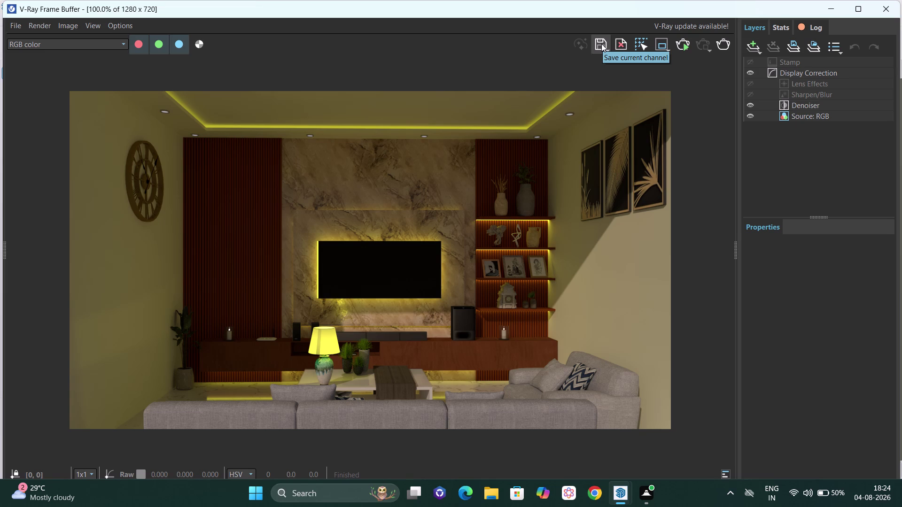
Save the current render channel with JPEG (*.jpg *.jpeg) as the file type and begin naming it.
click(601, 43)
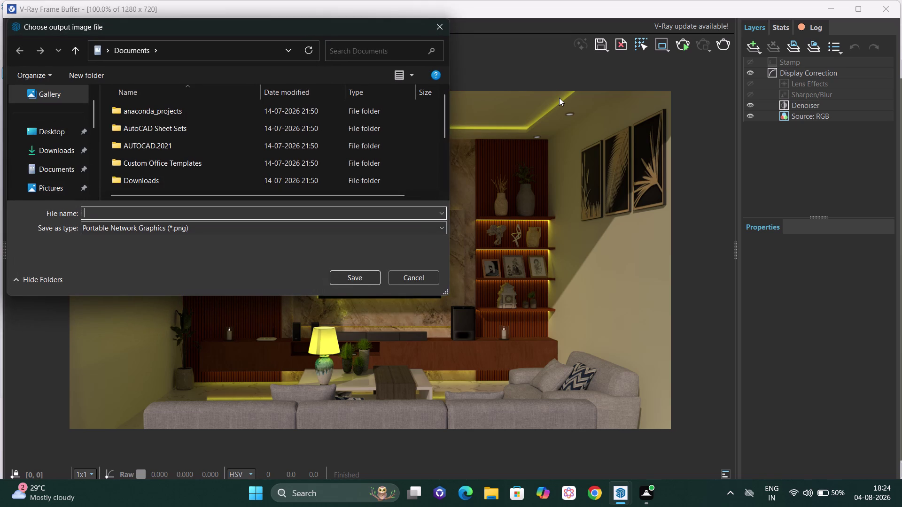
click(436, 226)
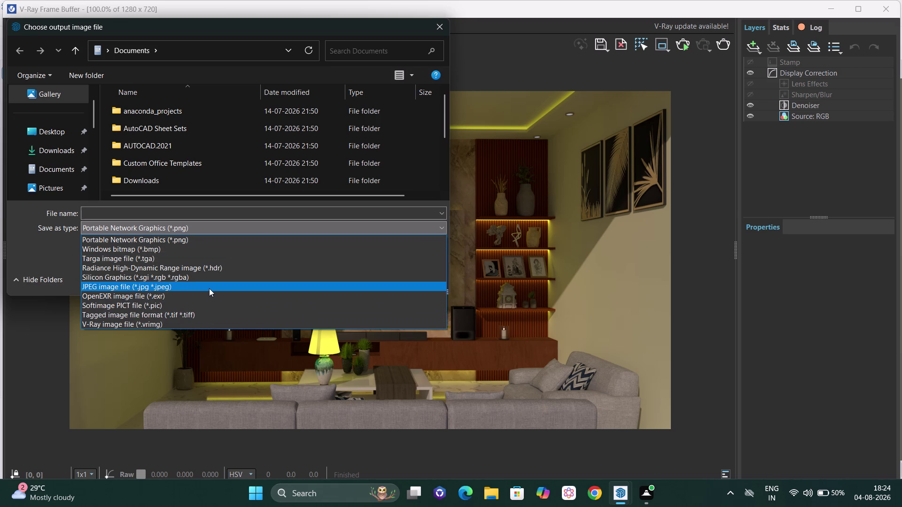
click(209, 288)
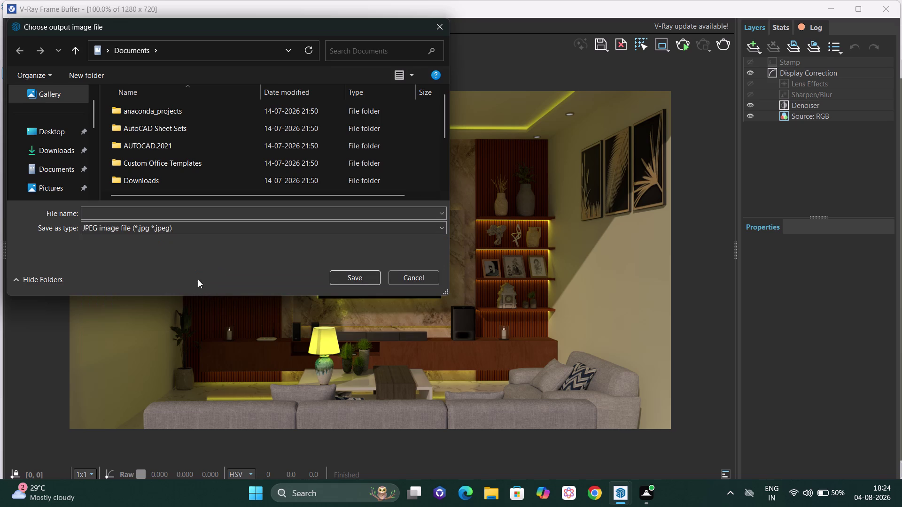
click(135, 215)
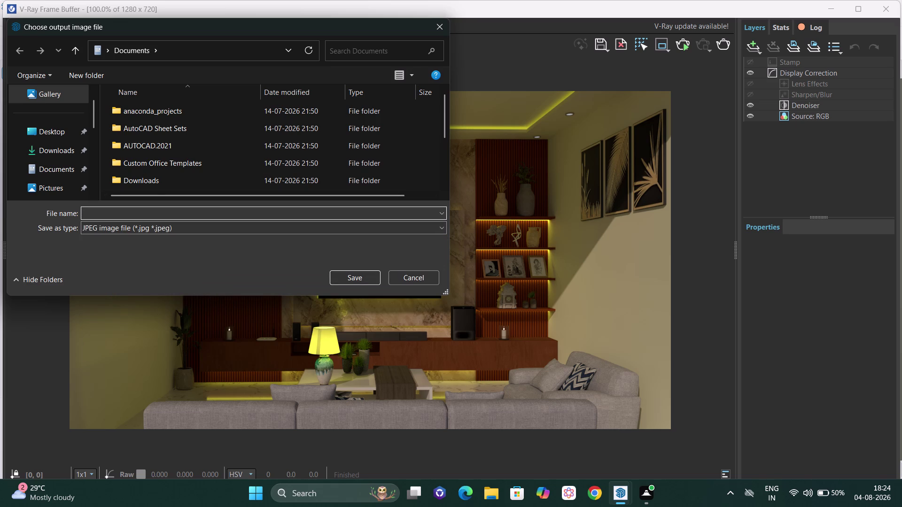
key(r)
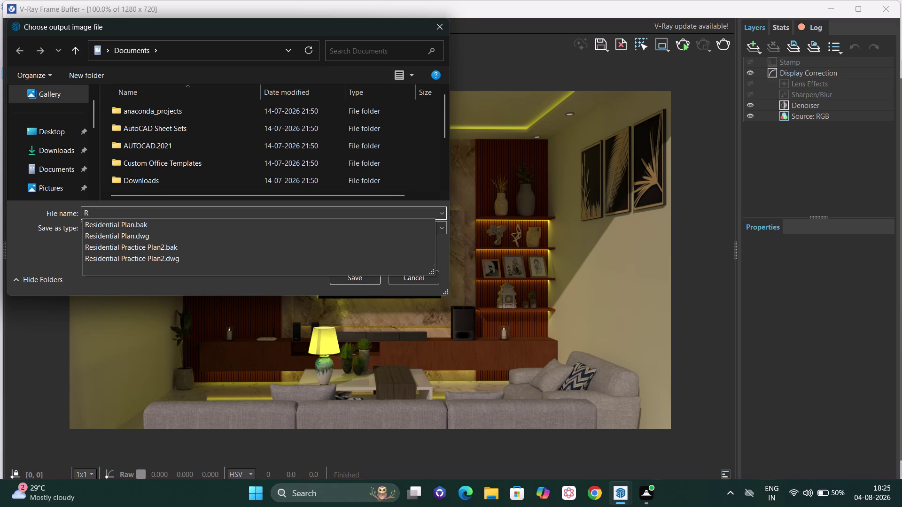
Name the render file 'RENDERED TV UNIT'.
text(EN)
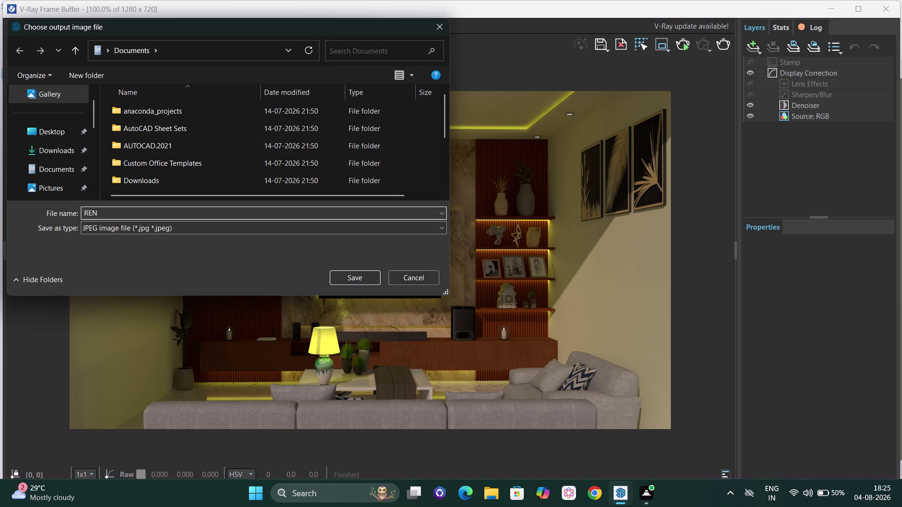
text(DERE)
text(D T)
text(V UNI)
text(T)
click(17, 137)
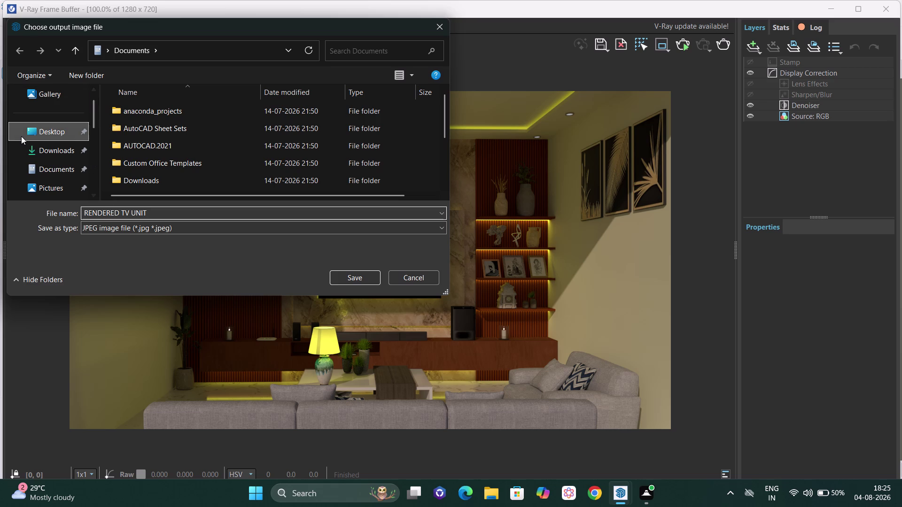
Save the render into the INTERNSHIP folder on the Desktop.
click(59, 131)
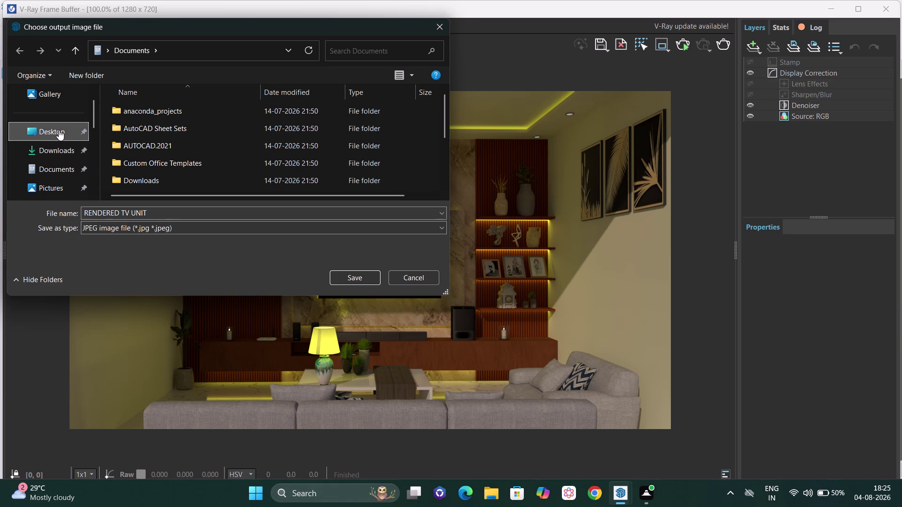
double_click(157, 143)
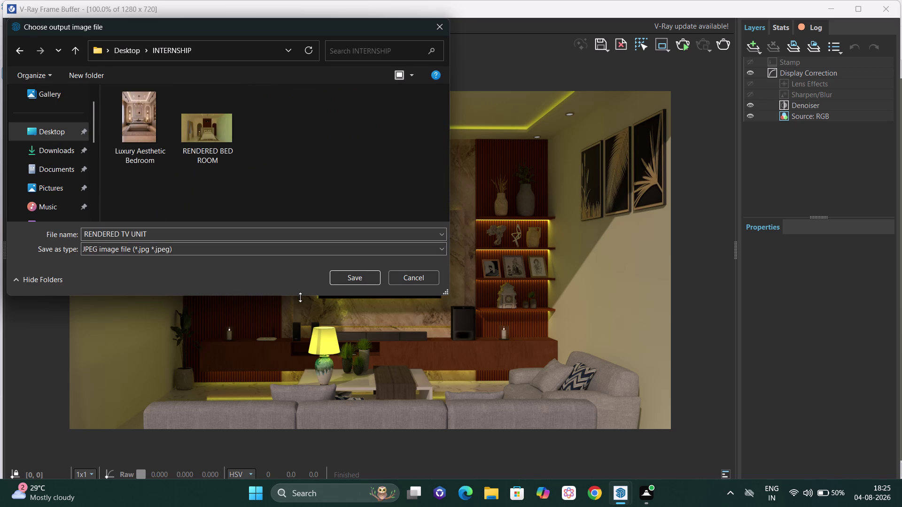
click(363, 281)
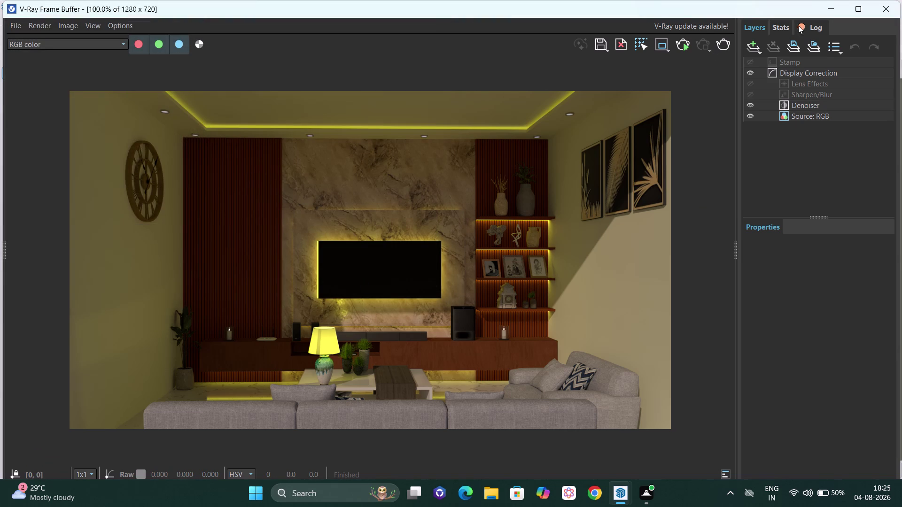
click(680, 44)
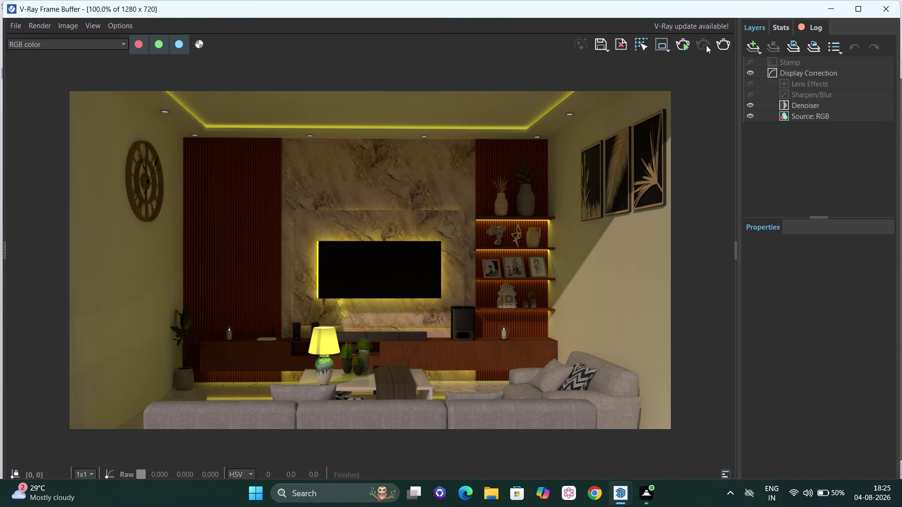
Close the V-Ray Frame Buffer and Asset Editor windows to return to the TV unit model.
click(710, 45)
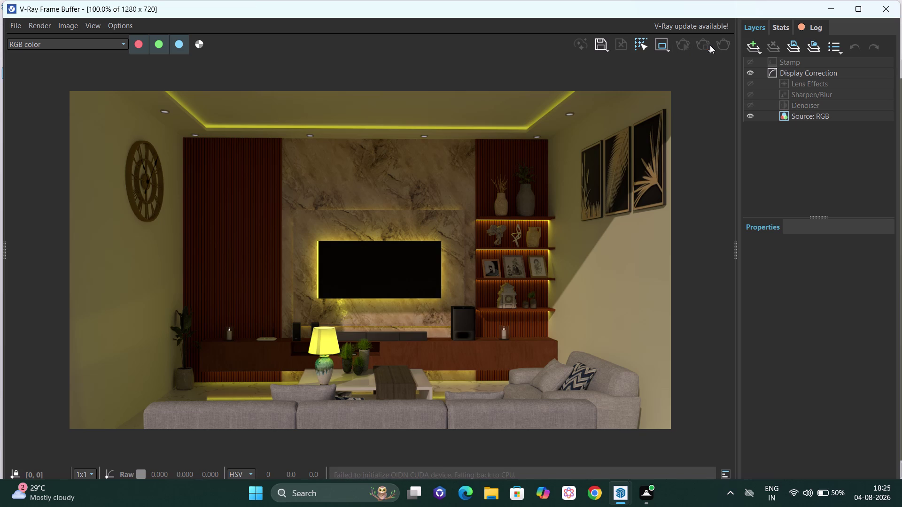
click(894, 10)
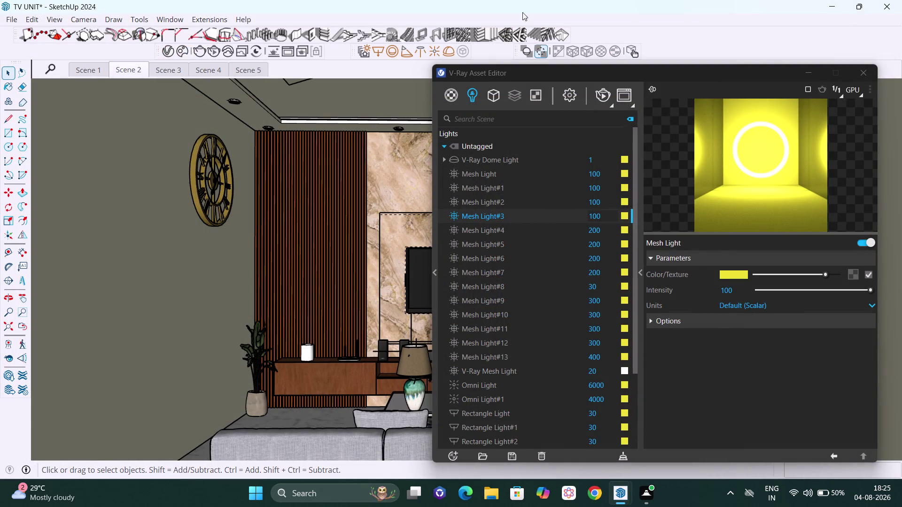
click(869, 67)
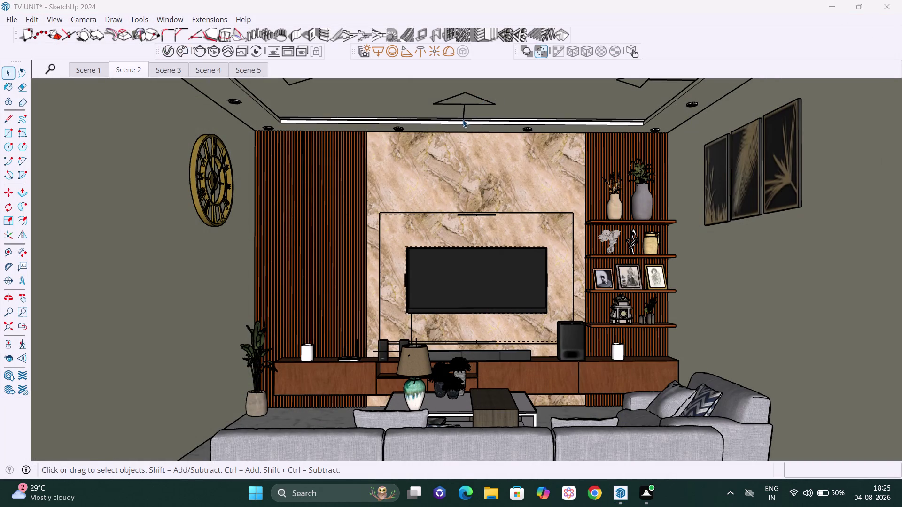
Clear the selection and save the TV UNIT model with File > Save.
click(542, 51)
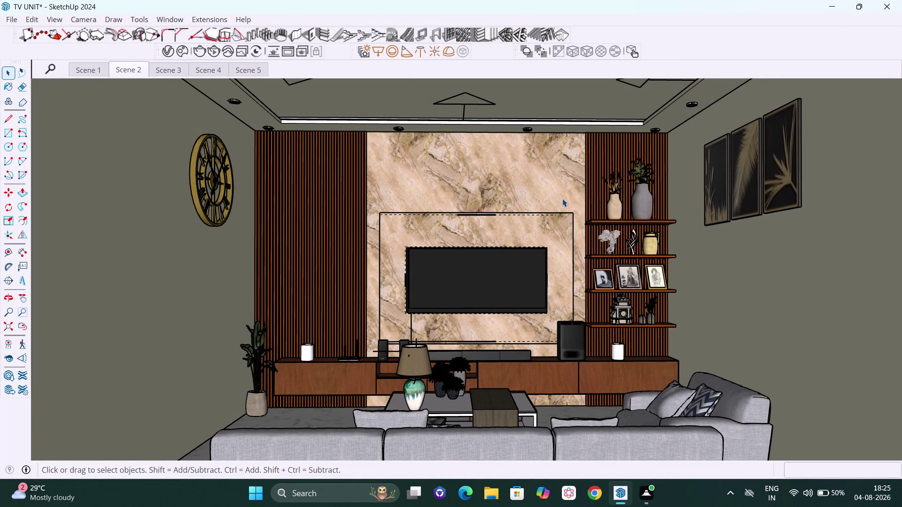
click(539, 52)
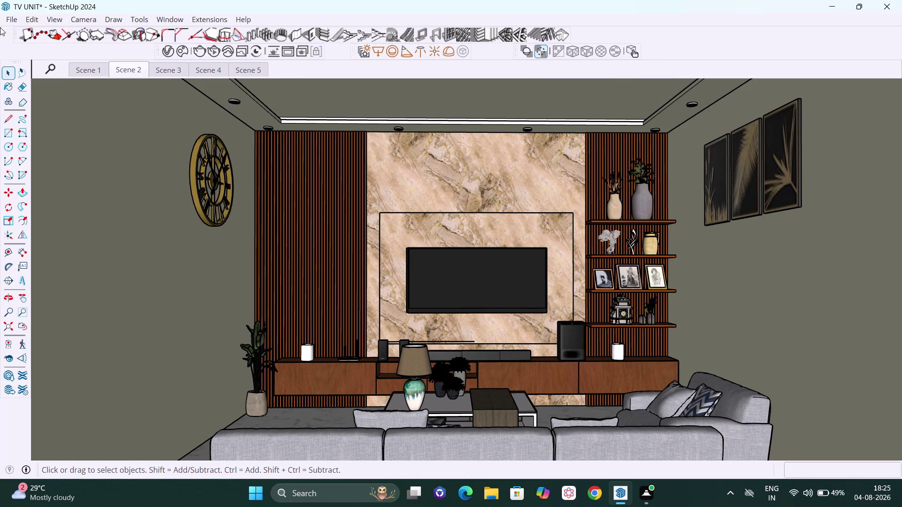
click(11, 20)
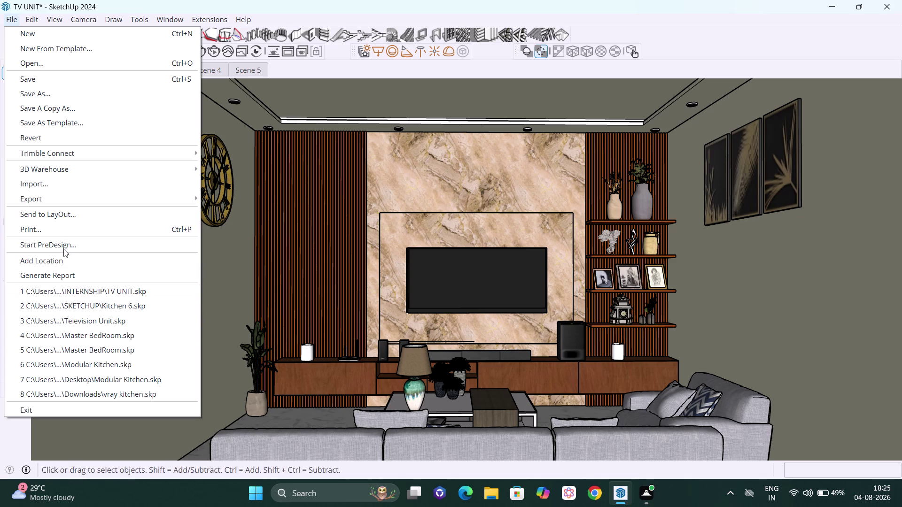
click(54, 77)
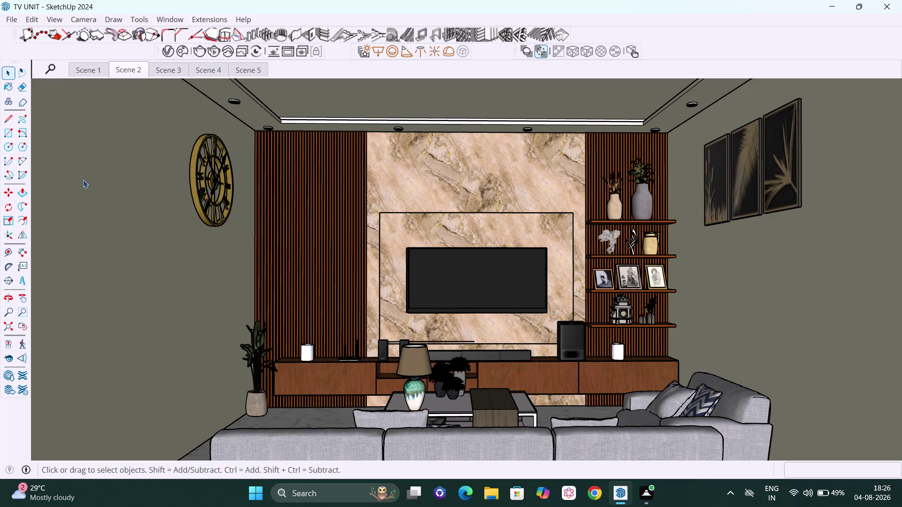
click(15, 19)
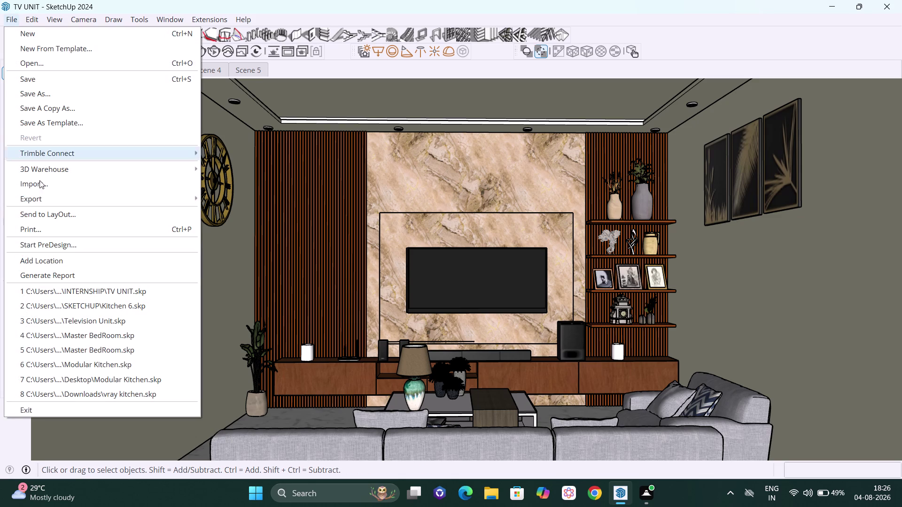
Open Save As to check the TV UNIT file name, then dismiss the dialog.
click(38, 99)
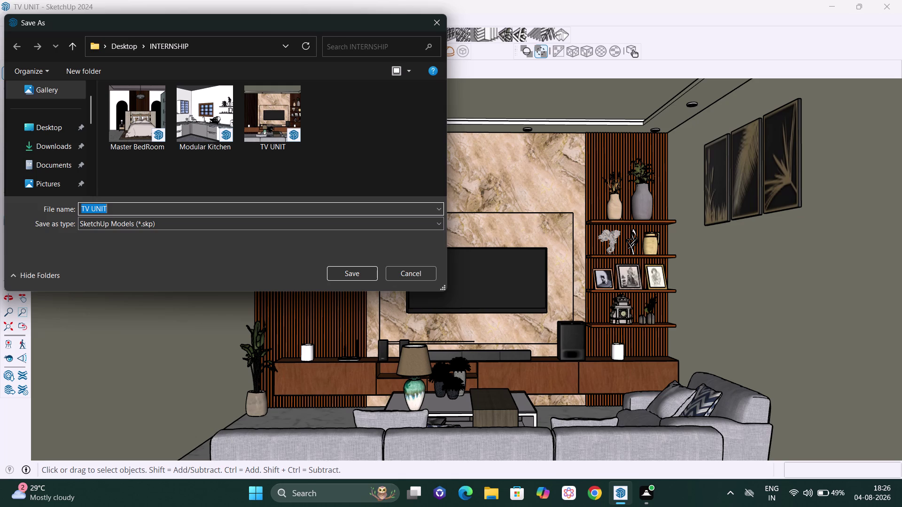
click(115, 208)
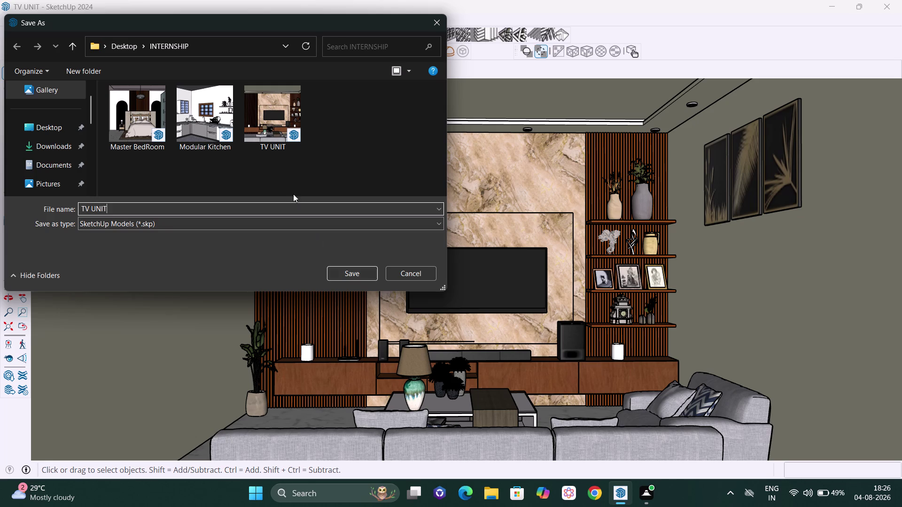
click(438, 19)
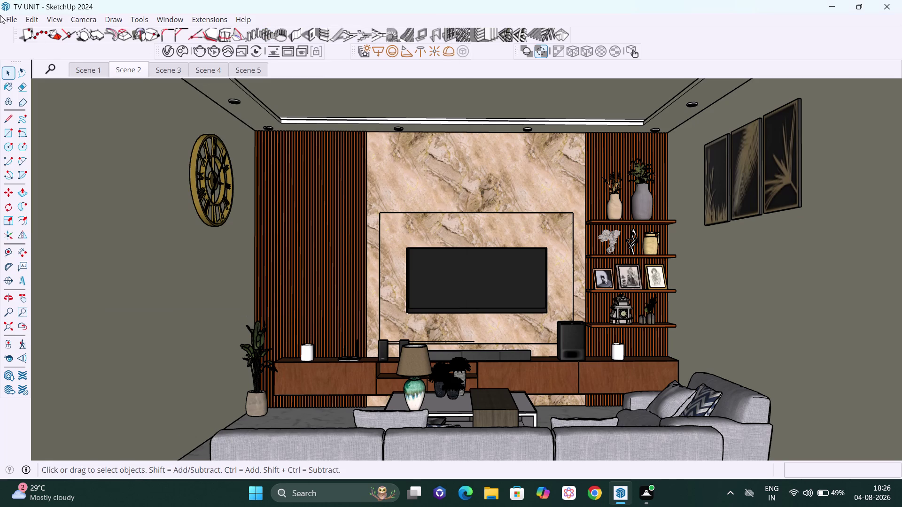
Show the File > Export submenu listing 3D model, 2D graphic, section slice and animation.
click(15, 14)
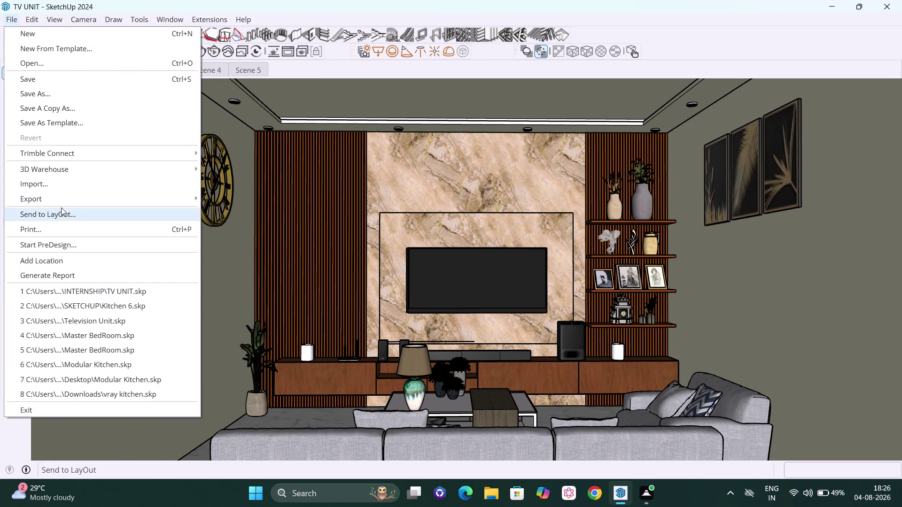
click(63, 198)
click(237, 216)
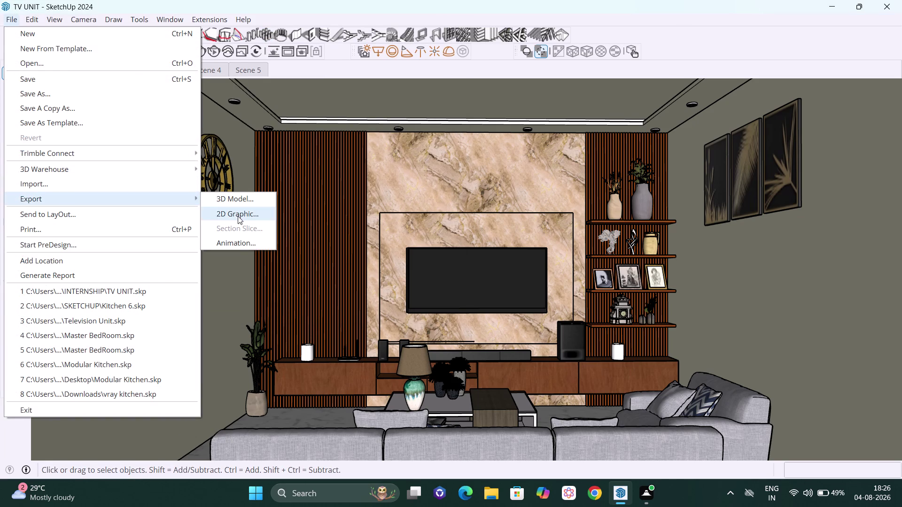